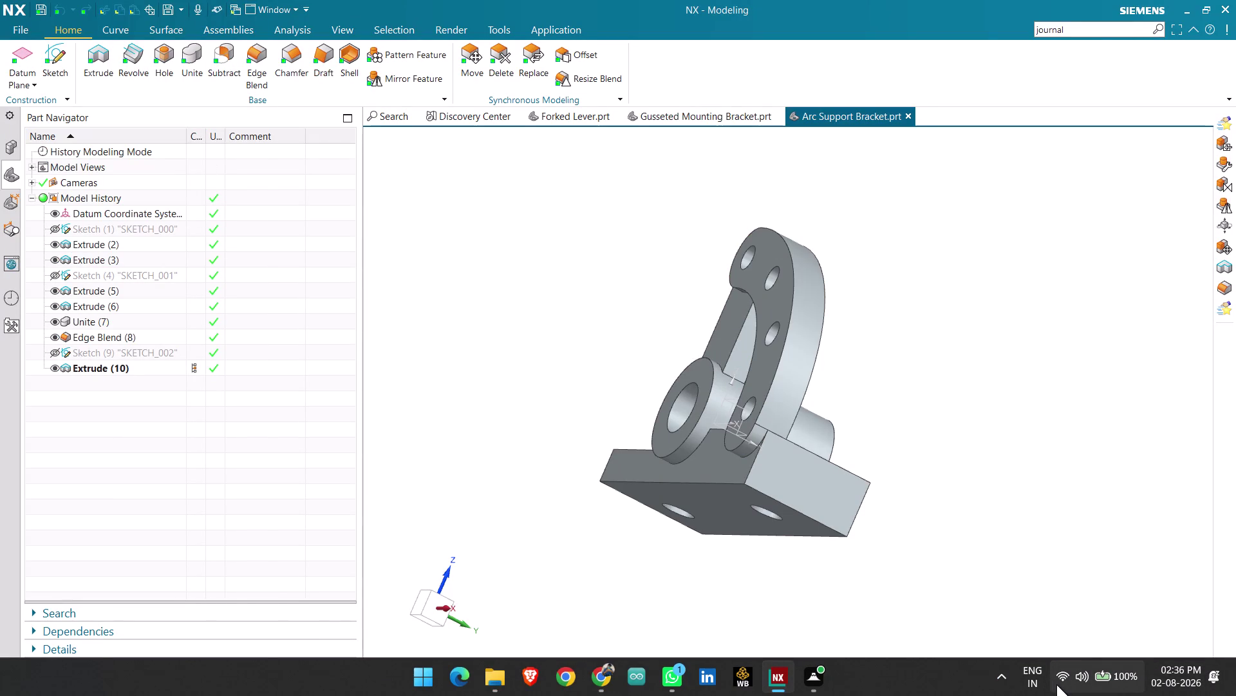
Orbit the bracket to view the arc plate from above, the boss side, underneath, and the holed base face.
middle_drag(922, 251, 852, 377)
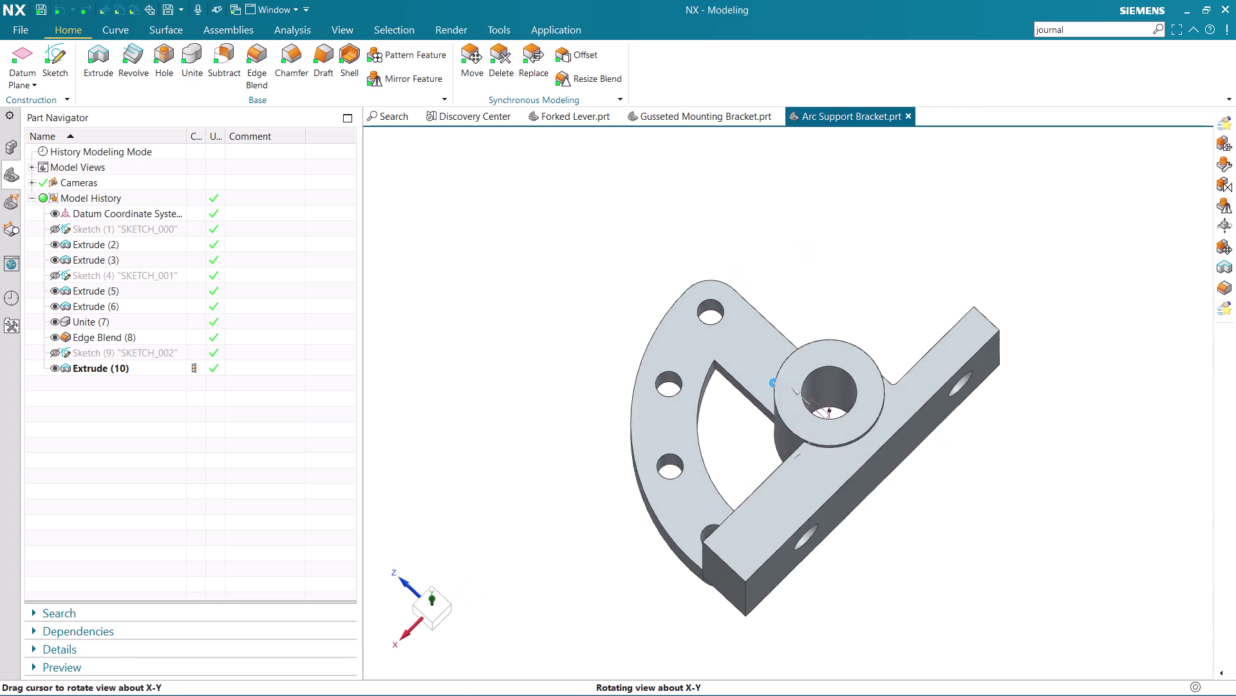
middle_drag(852, 377, 555, 431)
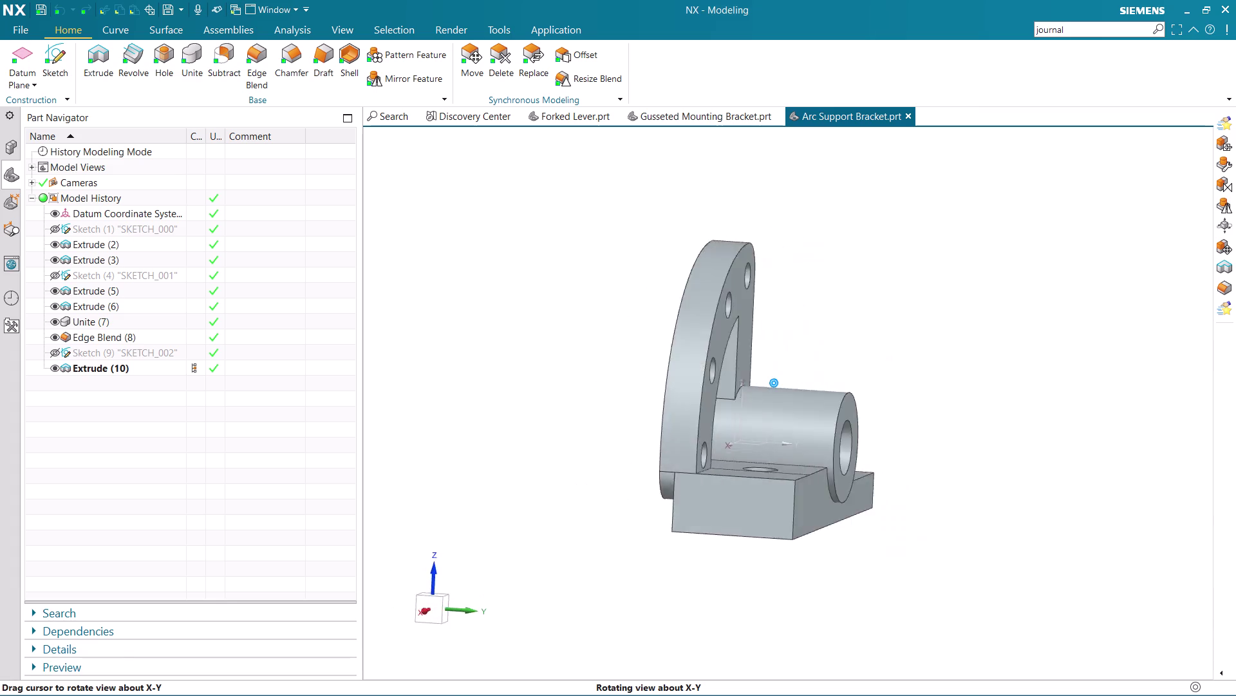
middle_drag(555, 432, 1018, 321)
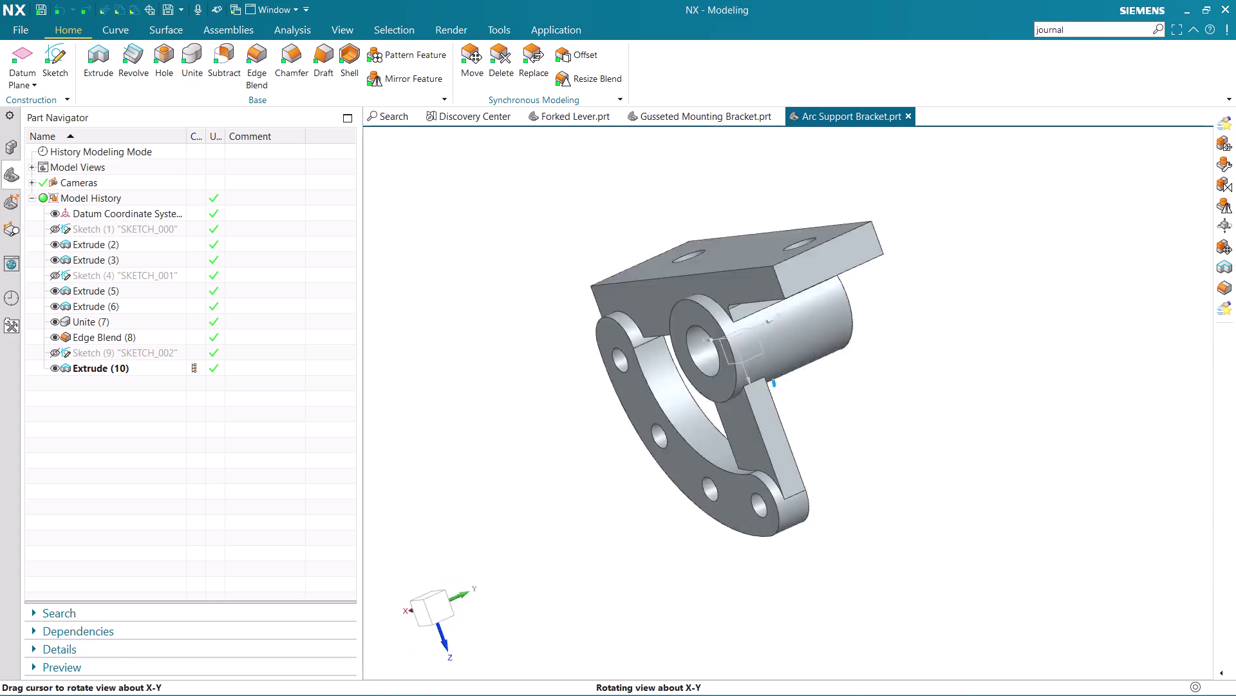
middle_drag(1018, 322, 715, 546)
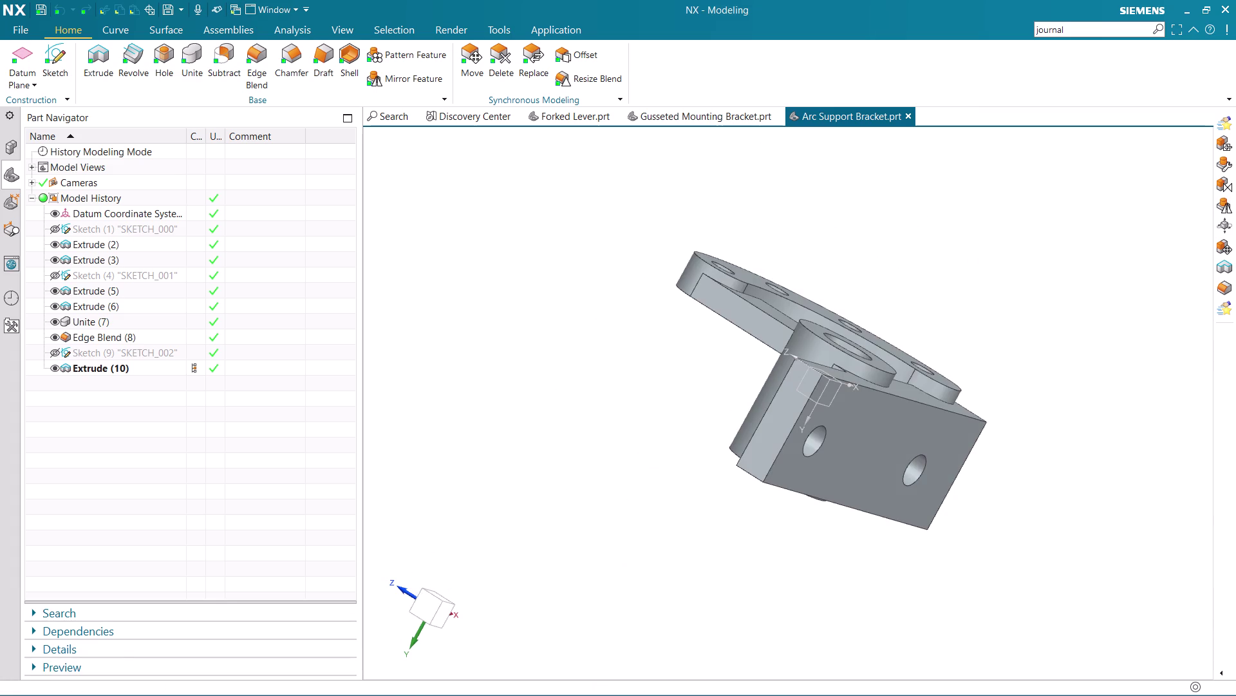